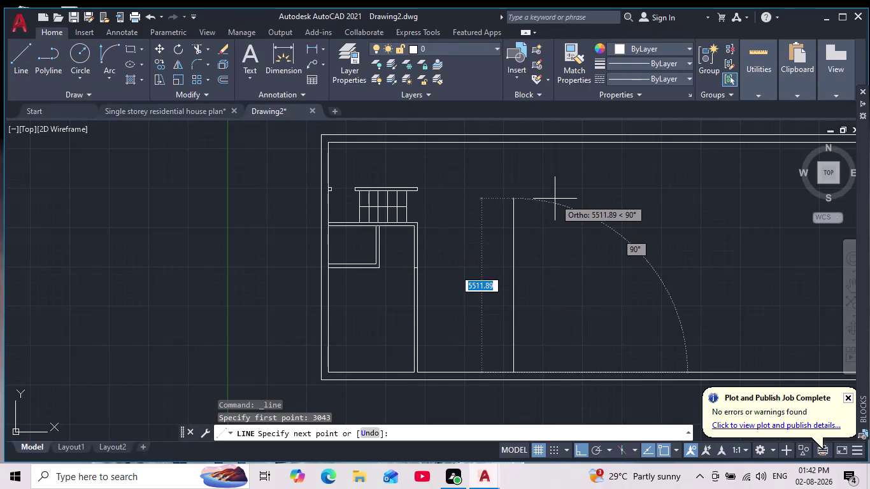
Draw the 4340-long vertical interior wall line up from the bottom wall, then end LINE.
text(4)
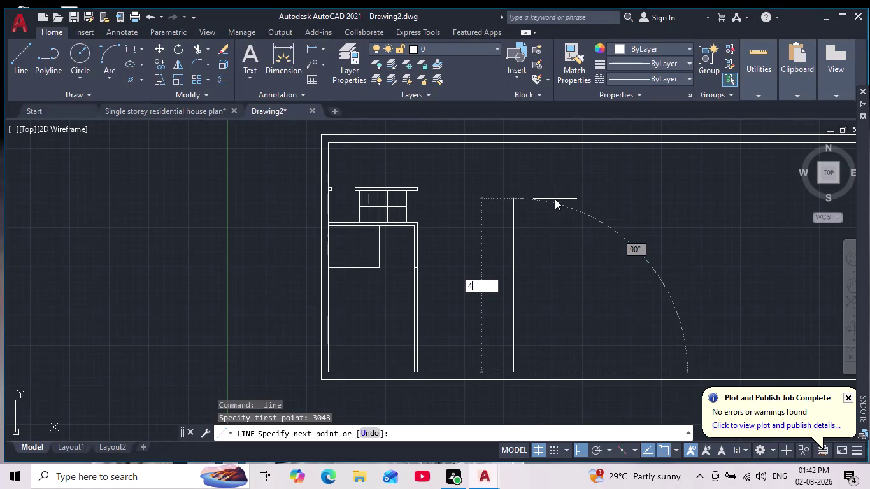
text(340)
key(Return)
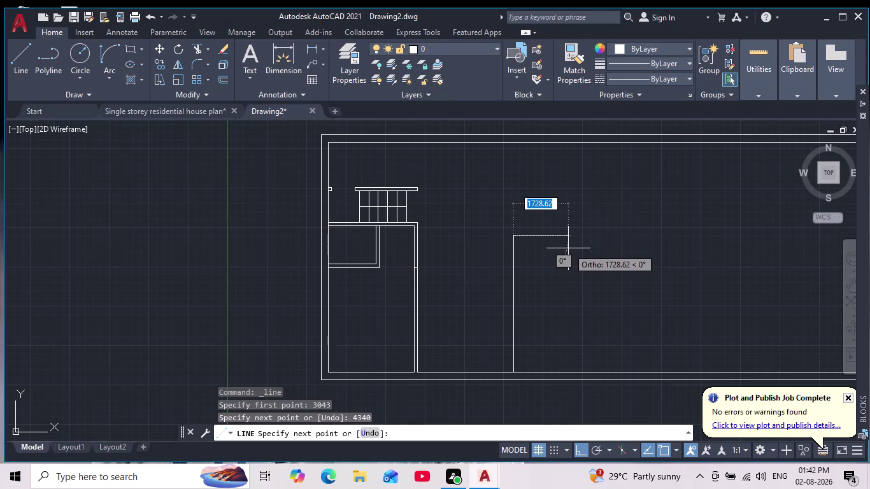
key(Escape)
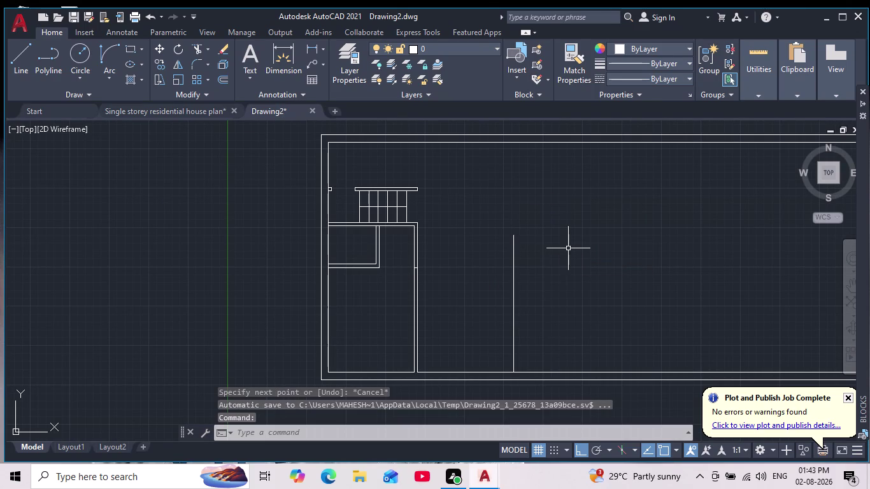
scroll(down, 3)
scroll(up, 3)
scroll(up, 3)
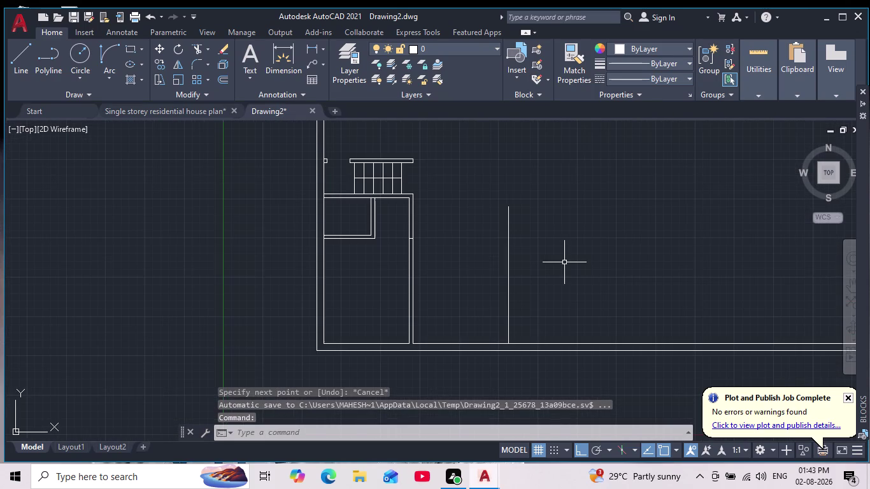
Offset the new 4340 interior line by 115 to one side, forming a double-line wall.
key(o)
key(Return)
text(1)
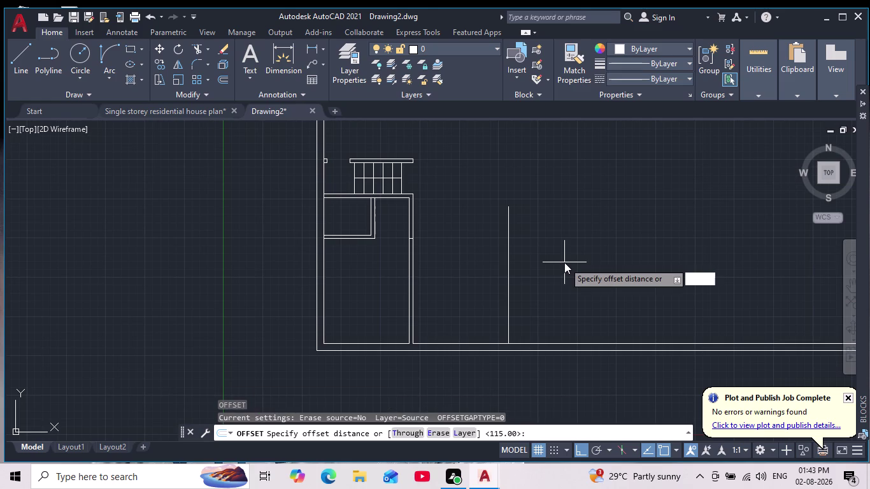
text(15)
key(Return)
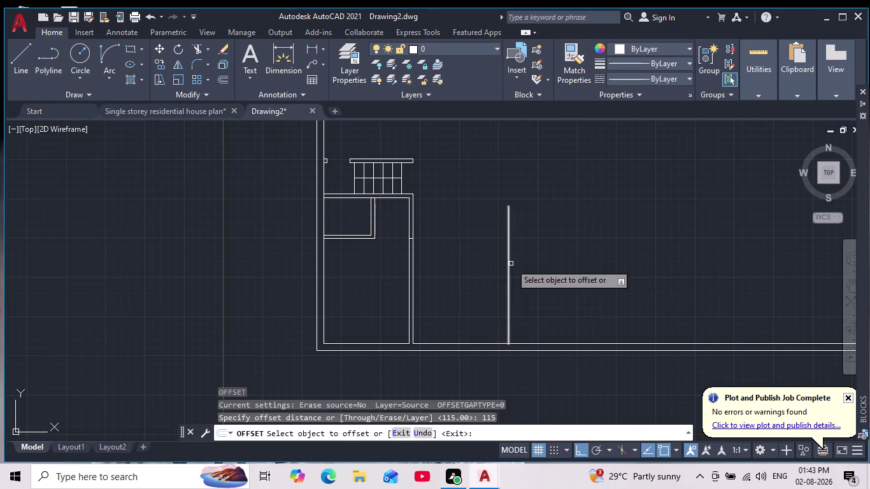
click(507, 281)
click(494, 285)
scroll(down, 3)
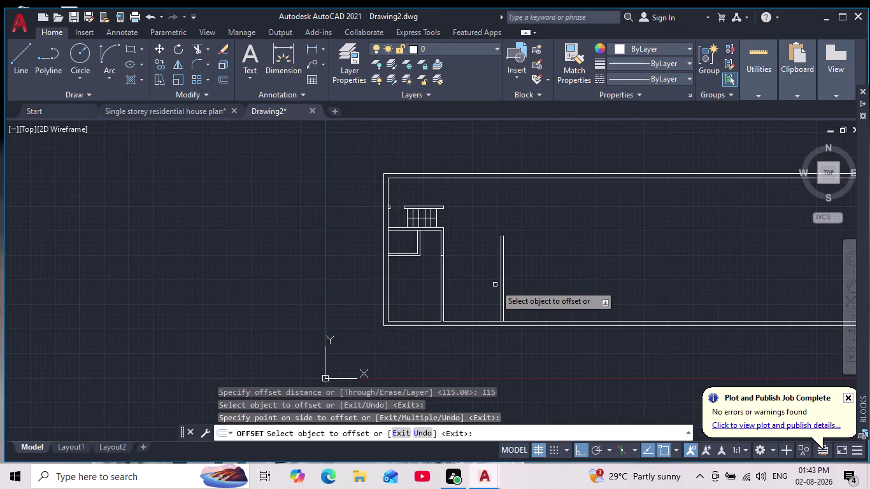
scroll(up, 3)
key(Escape)
key(Escape)
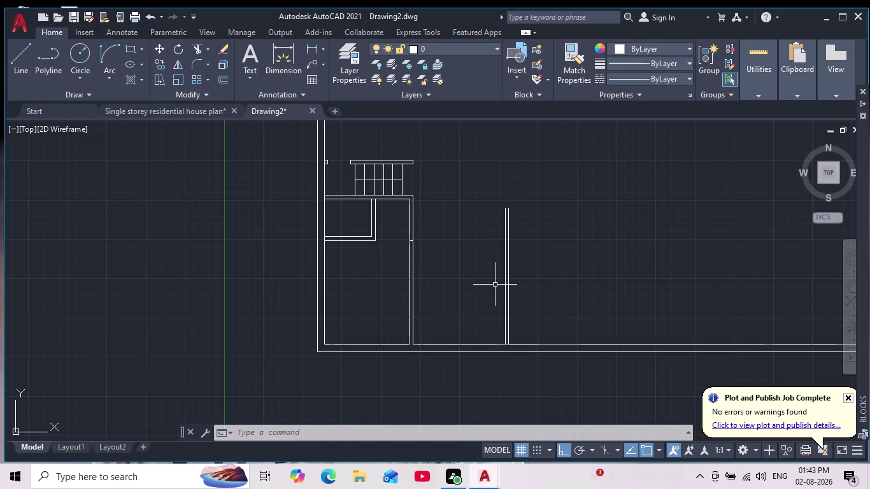
middle_drag(491, 287, 456, 349)
scroll(down, 3)
scroll(up, 3)
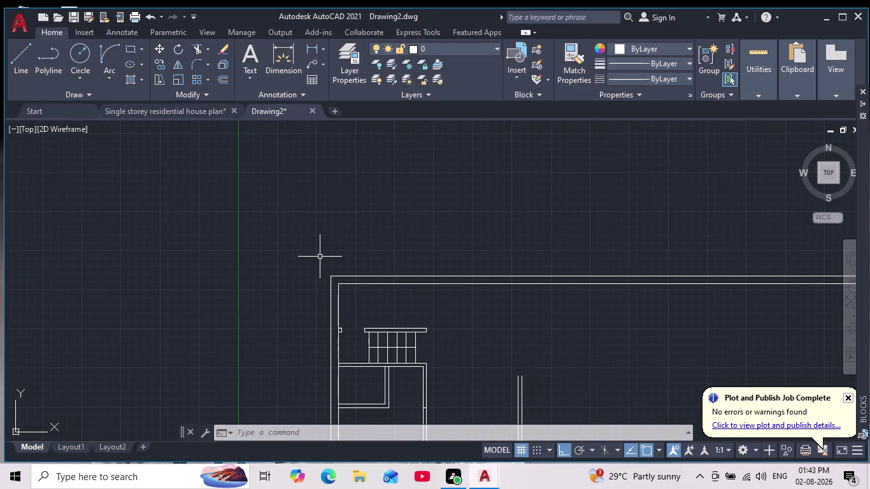
Start a line 8770 along the top wall, then end it without drawing a segment.
click(17, 57)
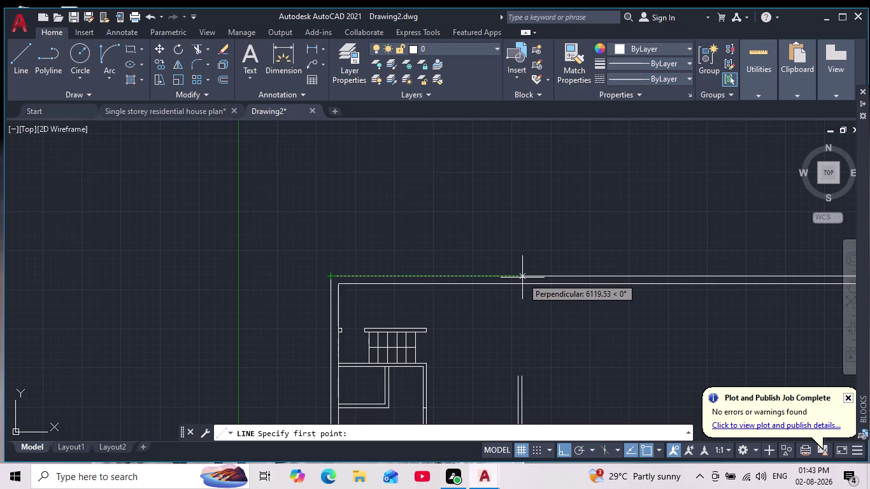
text(8770)
key(Return)
key(Return)
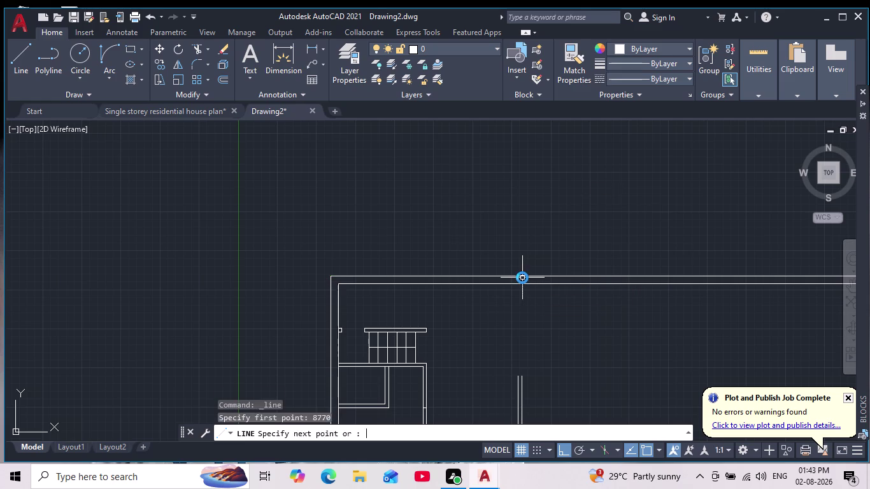
scroll(down, 3)
scroll(down, 3)
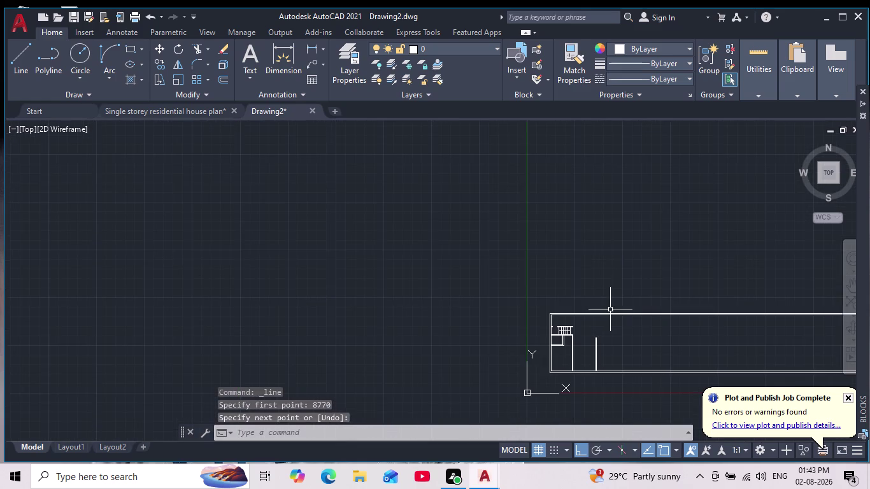
middle_drag(627, 318, 505, 230)
scroll(up, 3)
Cancel all active commands and start a fresh LINE command.
key(Escape)
key(Escape)
key(Escape)
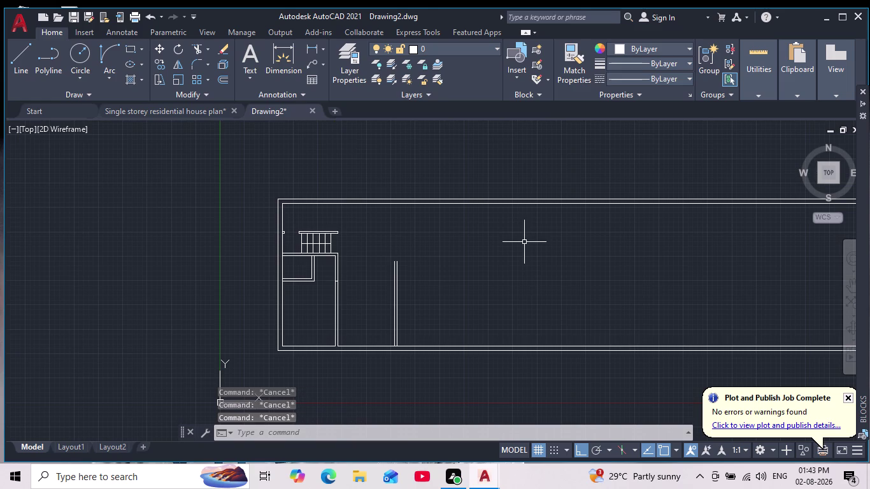
key(Escape)
key(Escape)
key(Escape)
key(Escape)
key(Escape)
click(20, 63)
middle_drag(332, 216, 214, 264)
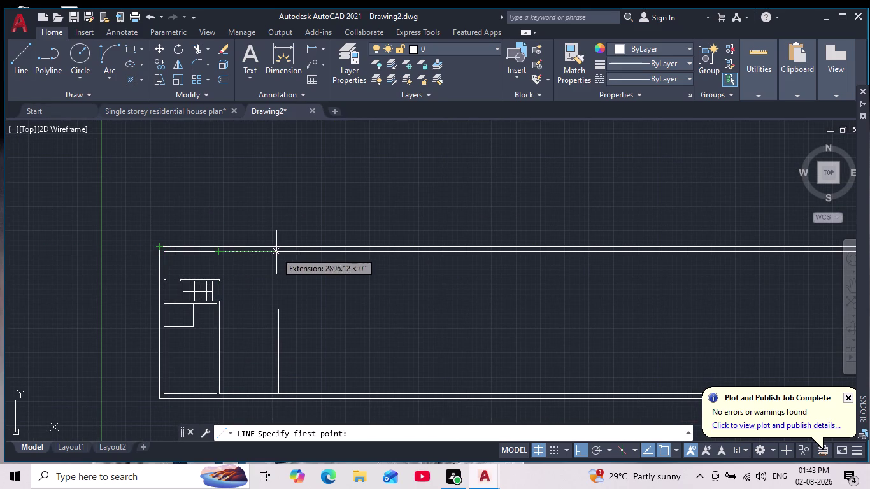
Set the line's start point on the top wall, 8770 from the top-left corner.
text(87)
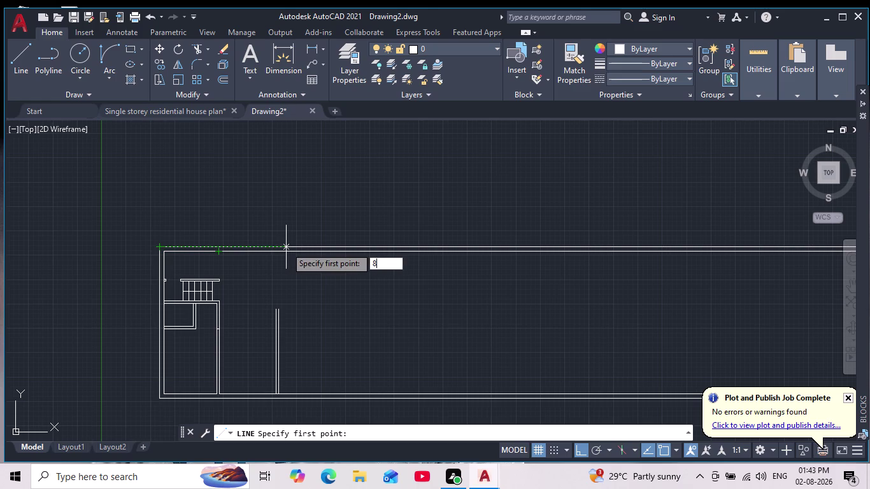
text(7)
key(0)
key(Return)
scroll(down, 3)
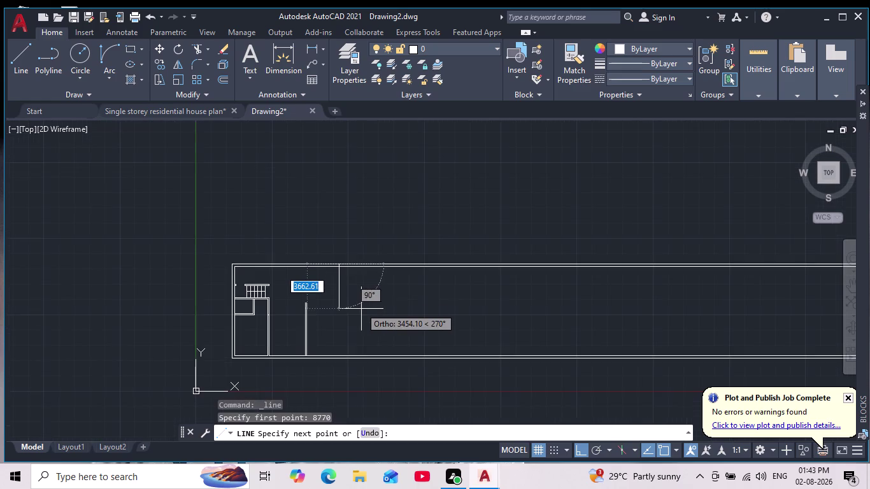
scroll(up, 3)
middle_drag(359, 310, 402, 280)
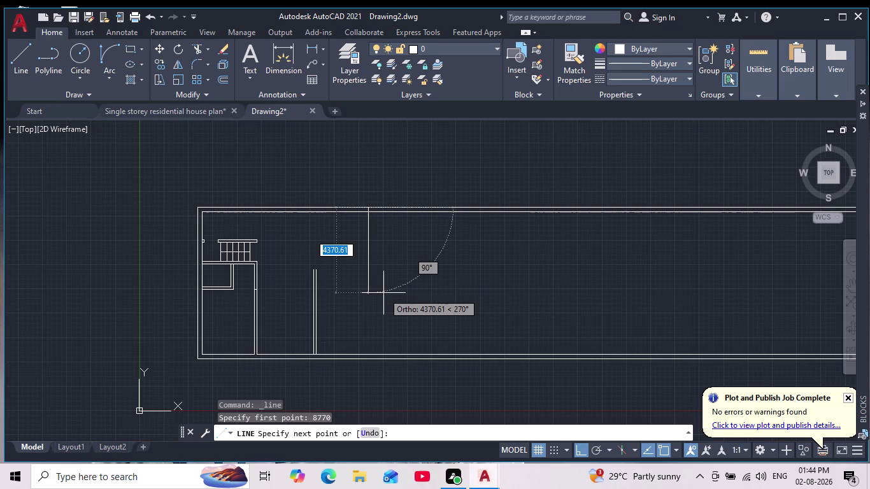
scroll(up, 3)
scroll(down, 3)
middle_click(427, 305)
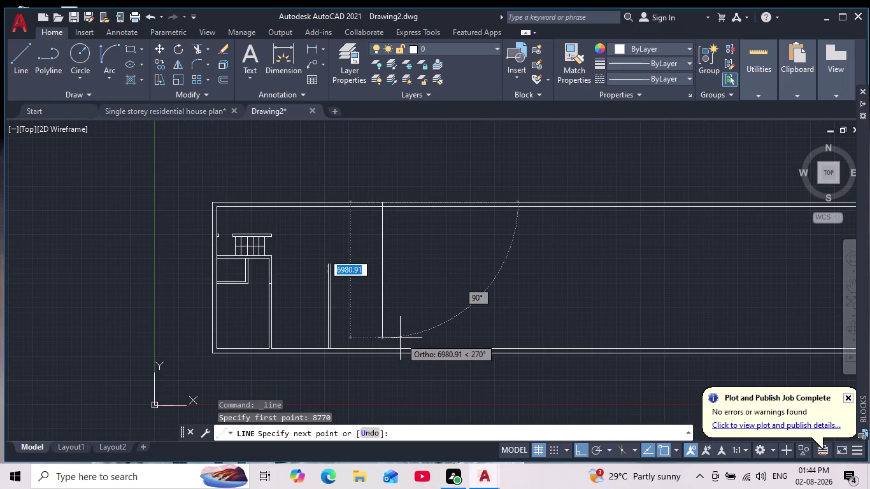
middle_drag(391, 340, 500, 319)
scroll(up, 3)
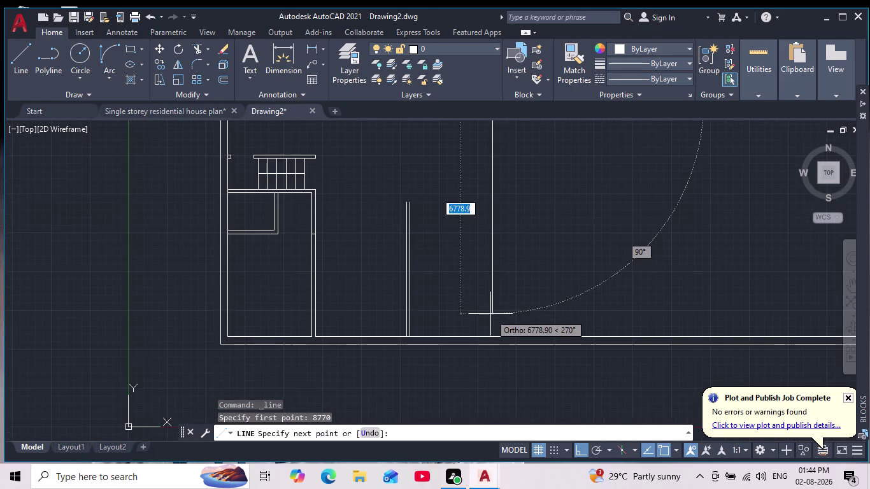
scroll(down, 3)
Run the line straight down, ending it partway down the plan, and finish LINE.
middle_drag(489, 232, 492, 314)
scroll(up, 3)
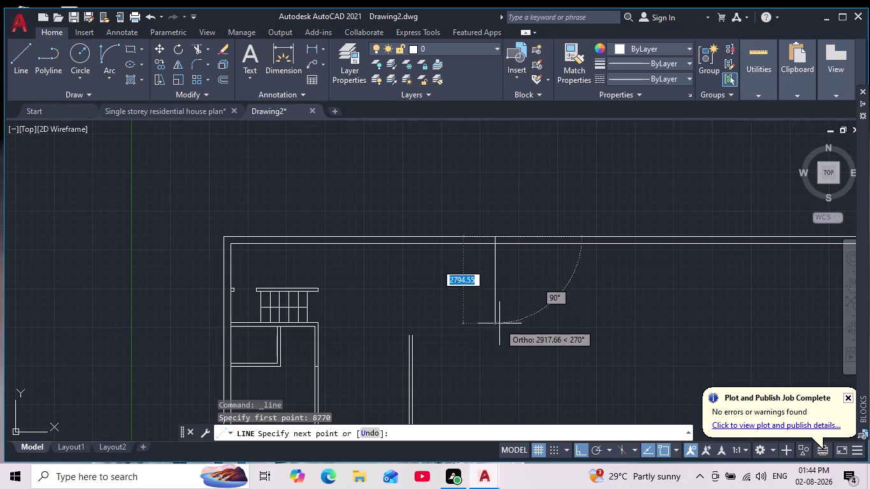
scroll(up, 3)
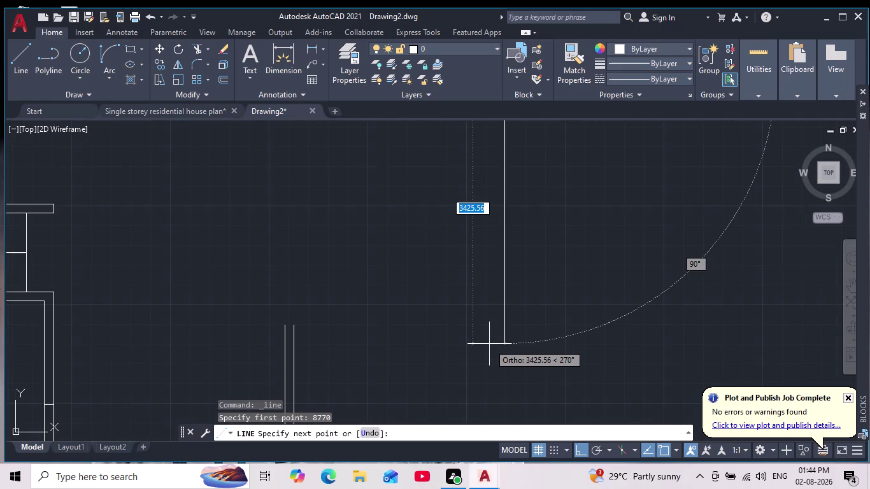
scroll(down, 3)
middle_drag(494, 366, 488, 339)
scroll(down, 3)
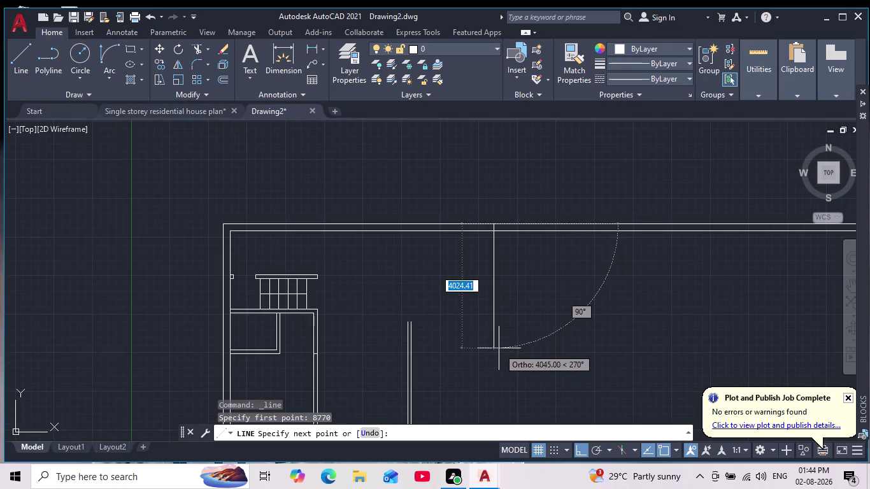
click(497, 347)
key(Escape)
scroll(down, 3)
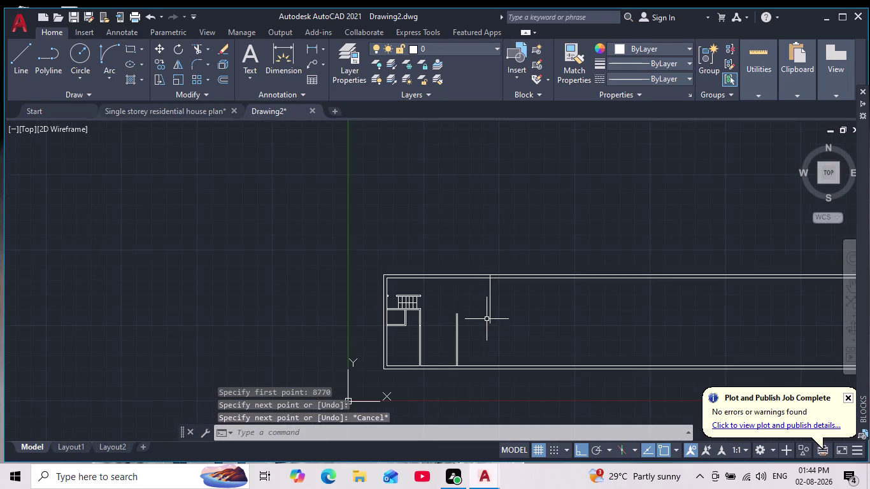
middle_drag(486, 321, 497, 305)
scroll(up, 3)
middle_drag(485, 314, 505, 323)
scroll(down, 3)
scroll(up, 3)
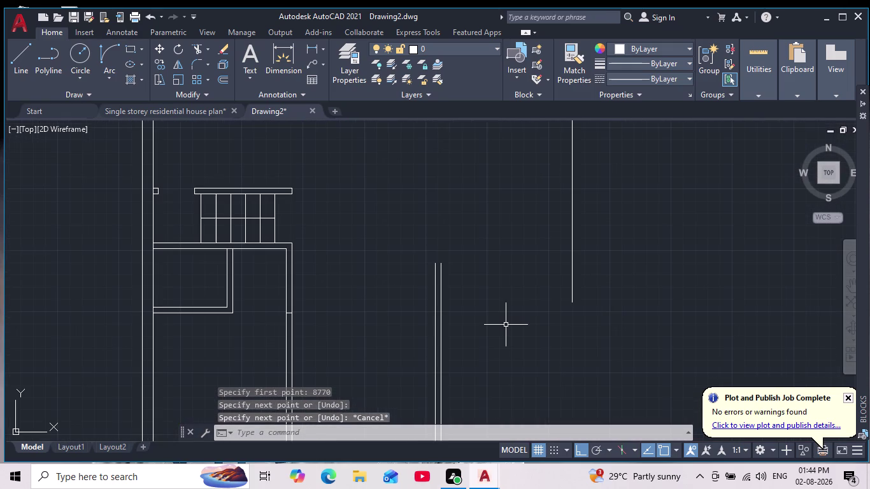